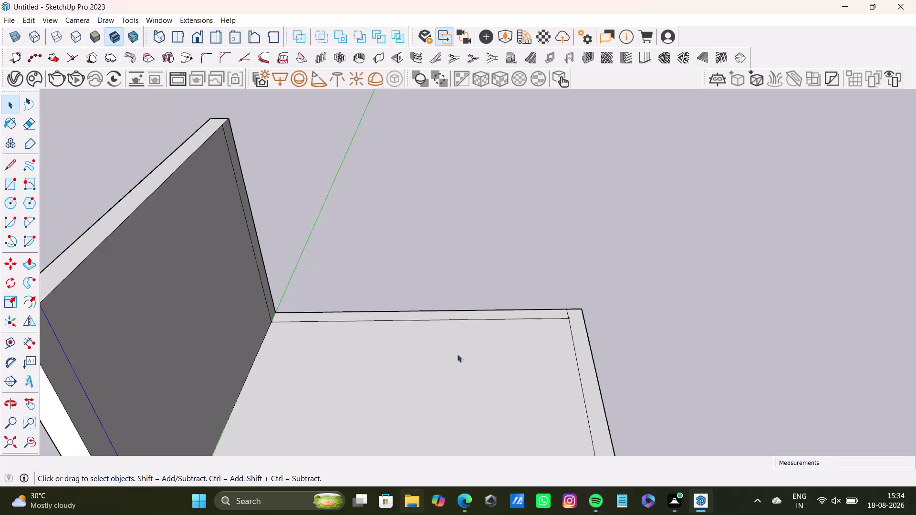
scroll(down, 3)
scroll(down, 3)
middle_drag(479, 358, 397, 420)
scroll(up, 3)
middle_drag(395, 314, 444, 313)
middle_drag(445, 322, 520, 423)
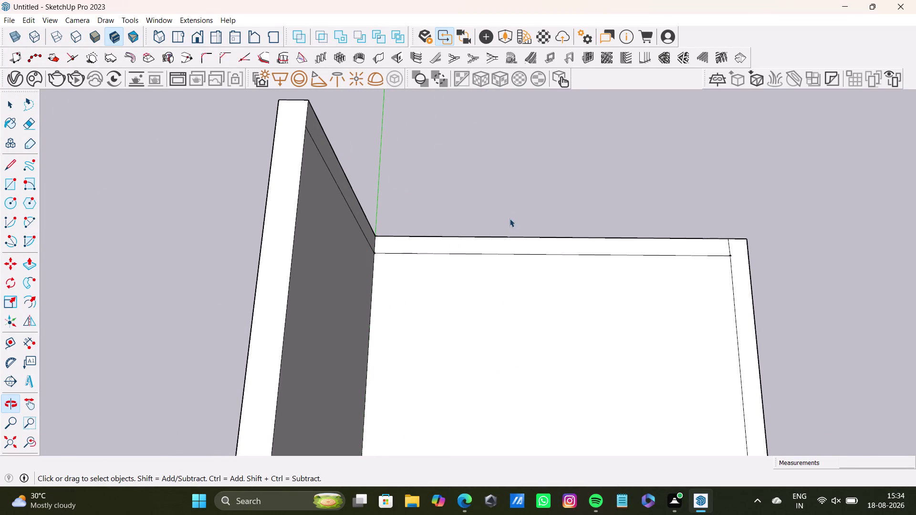
click(522, 248)
key(p)
drag(522, 248, 344, 155)
key(space)
scroll(down, 3)
middle_drag(561, 359, 555, 266)
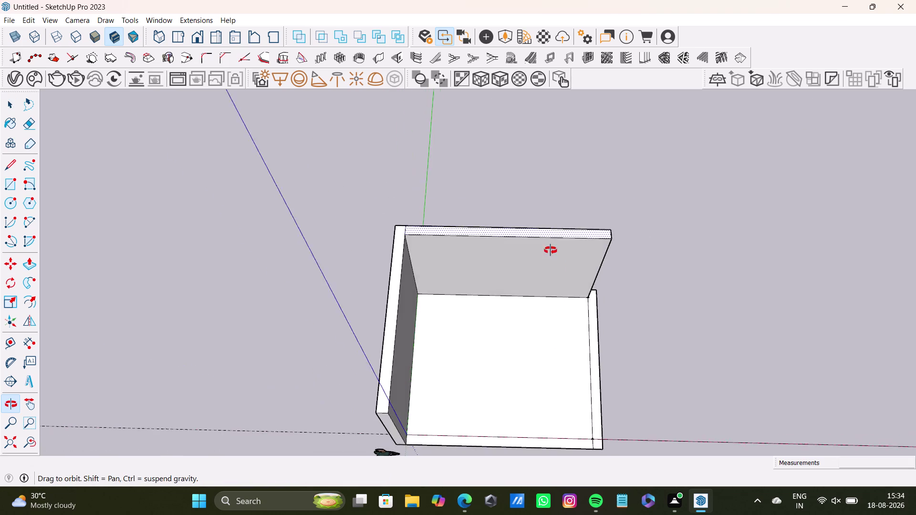
middle_drag(555, 265, 547, 274)
scroll(up, 3)
middle_drag(518, 294, 473, 338)
middle_drag(458, 357, 469, 264)
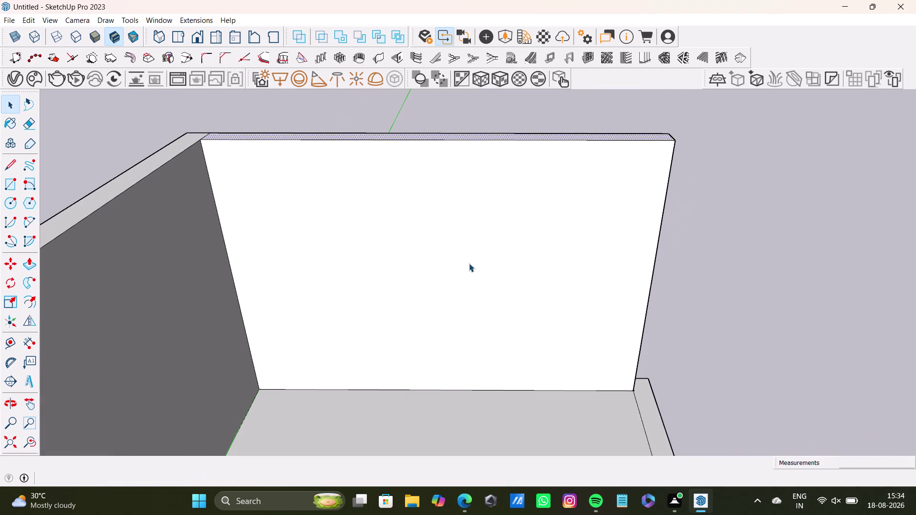